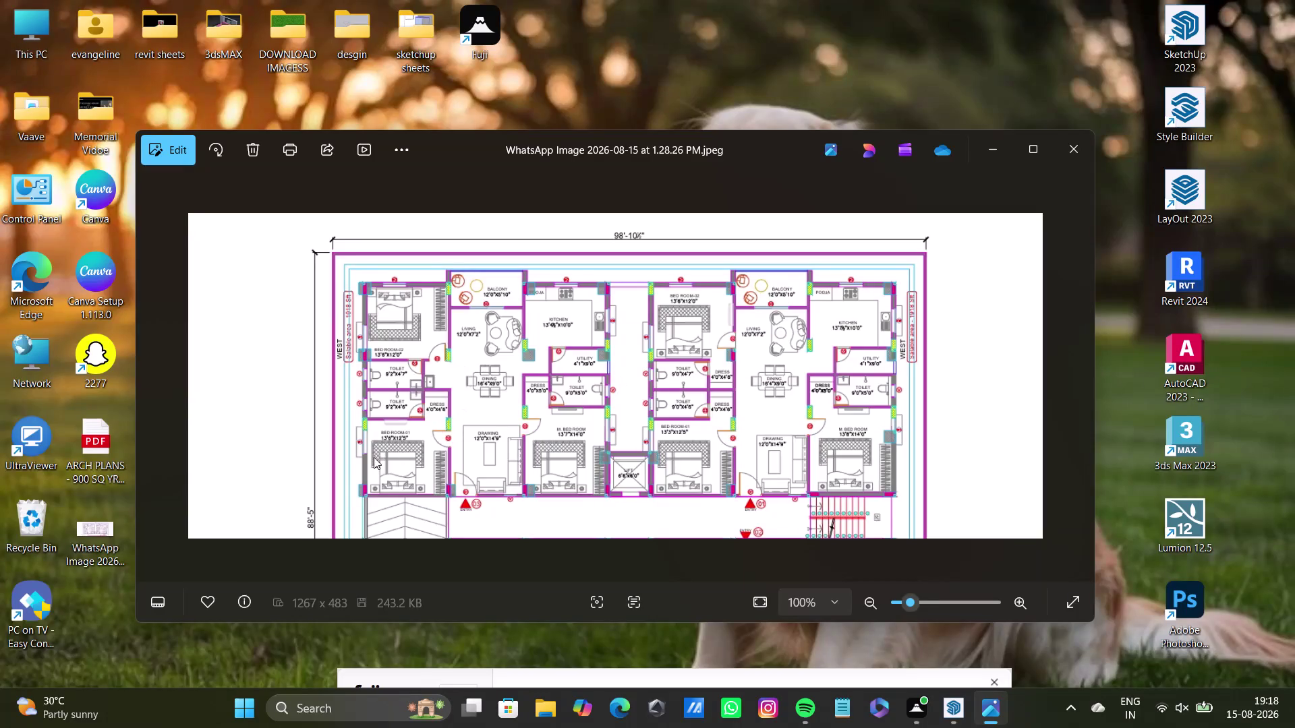
scroll(up, 3)
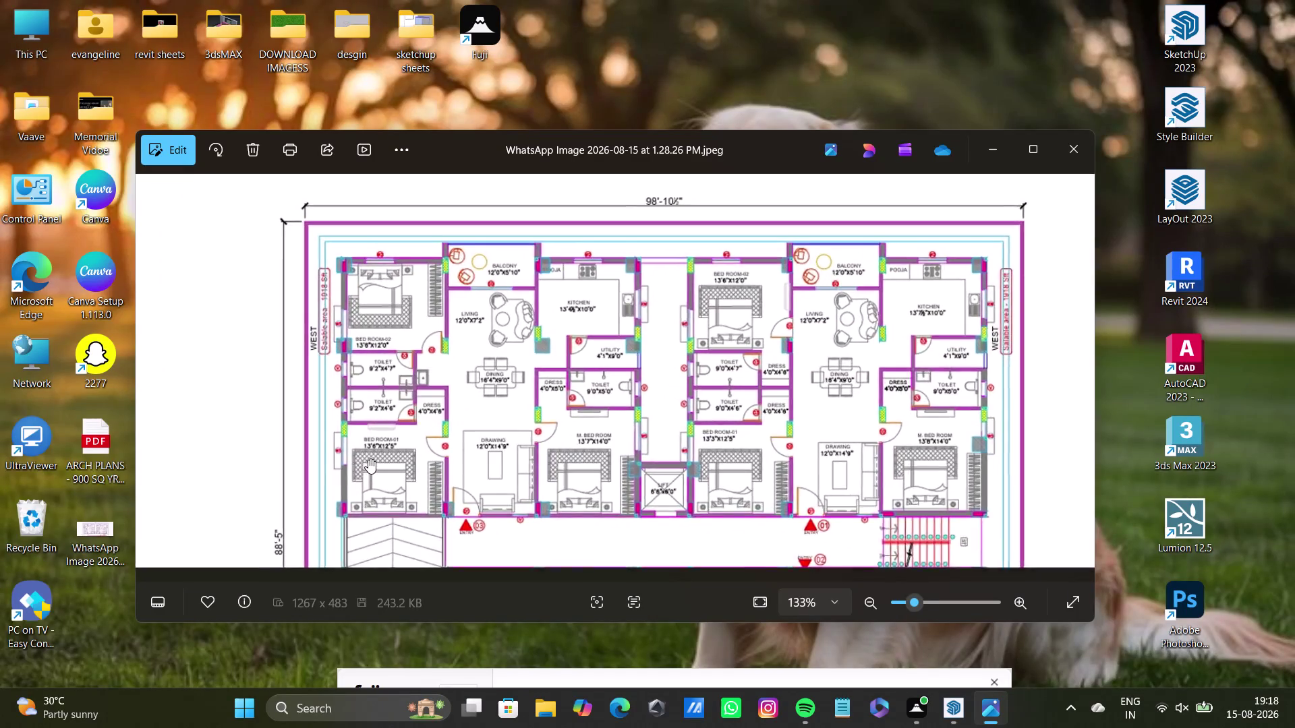
scroll(up, 3)
scroll(down, 3)
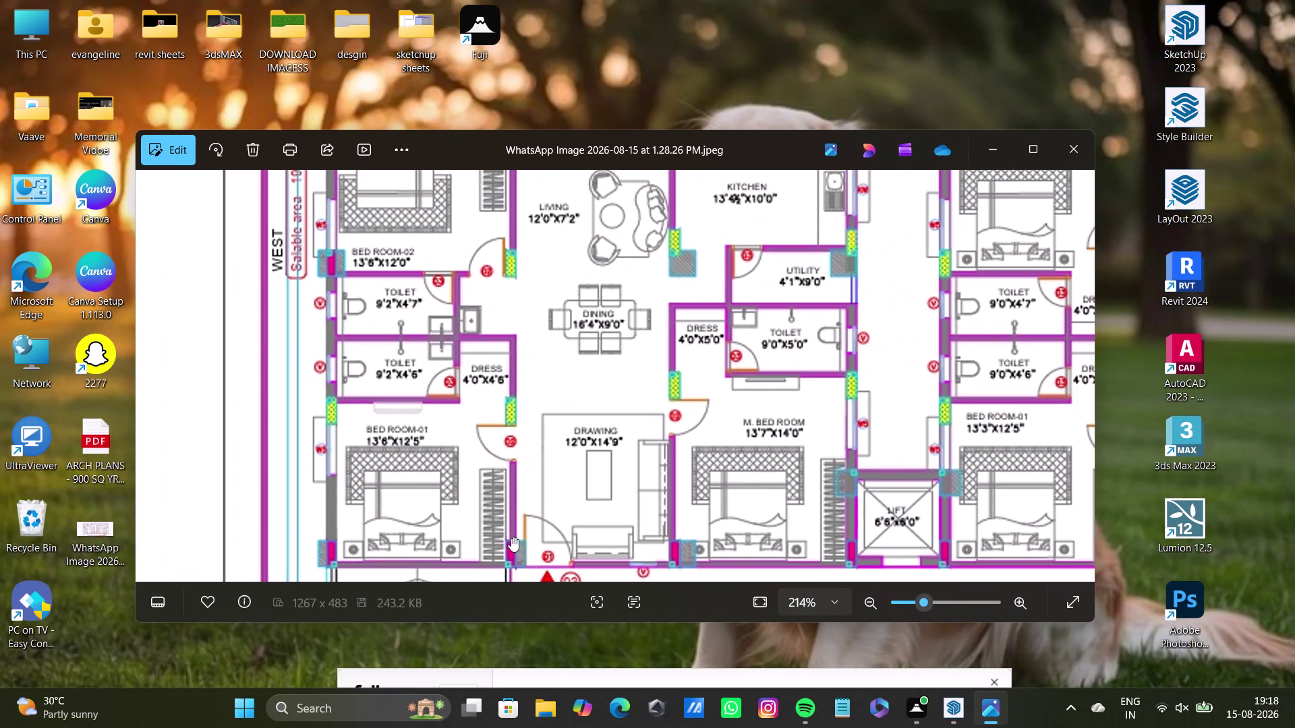
scroll(up, 3)
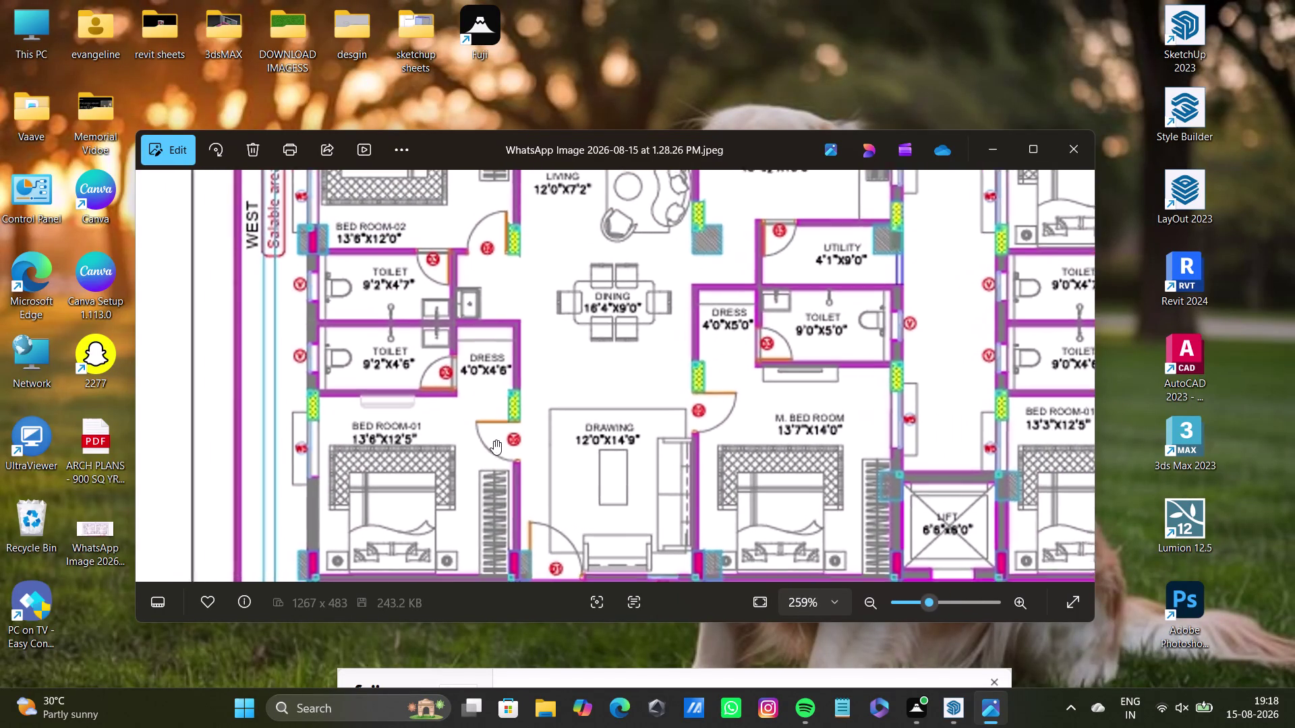
scroll(up, 3)
scroll(down, 3)
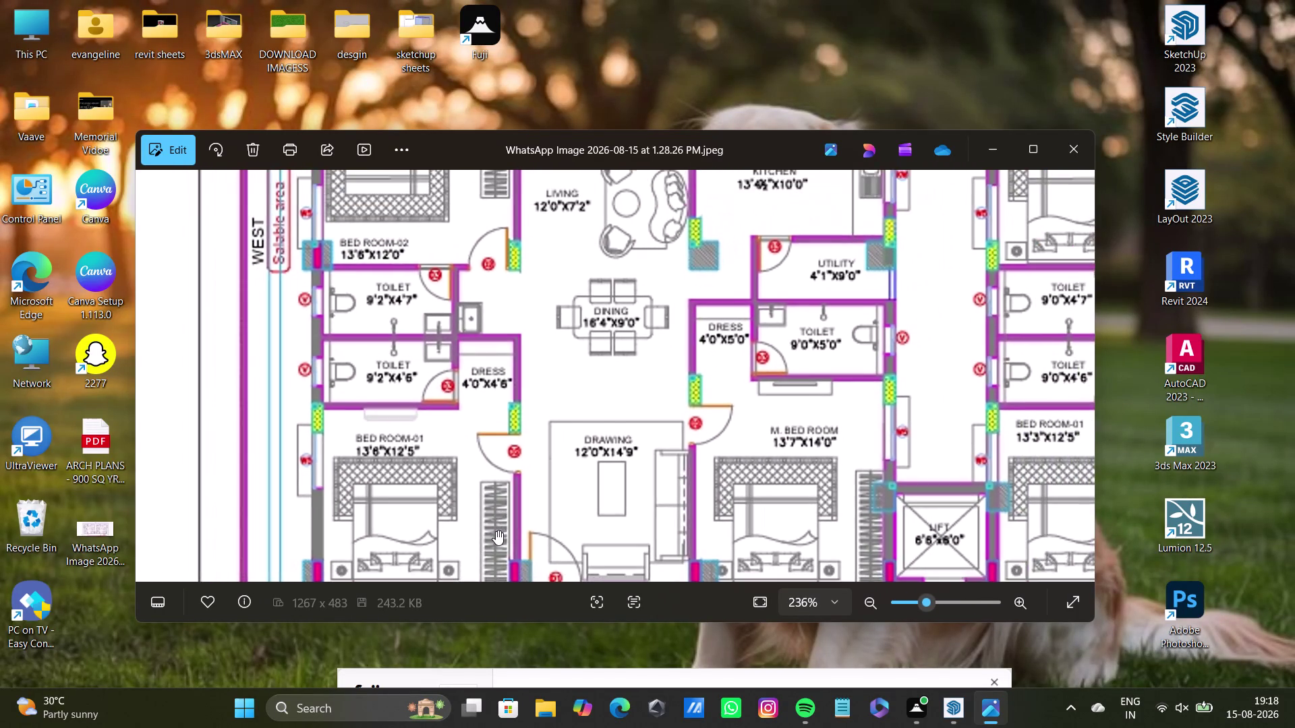
scroll(up, 3)
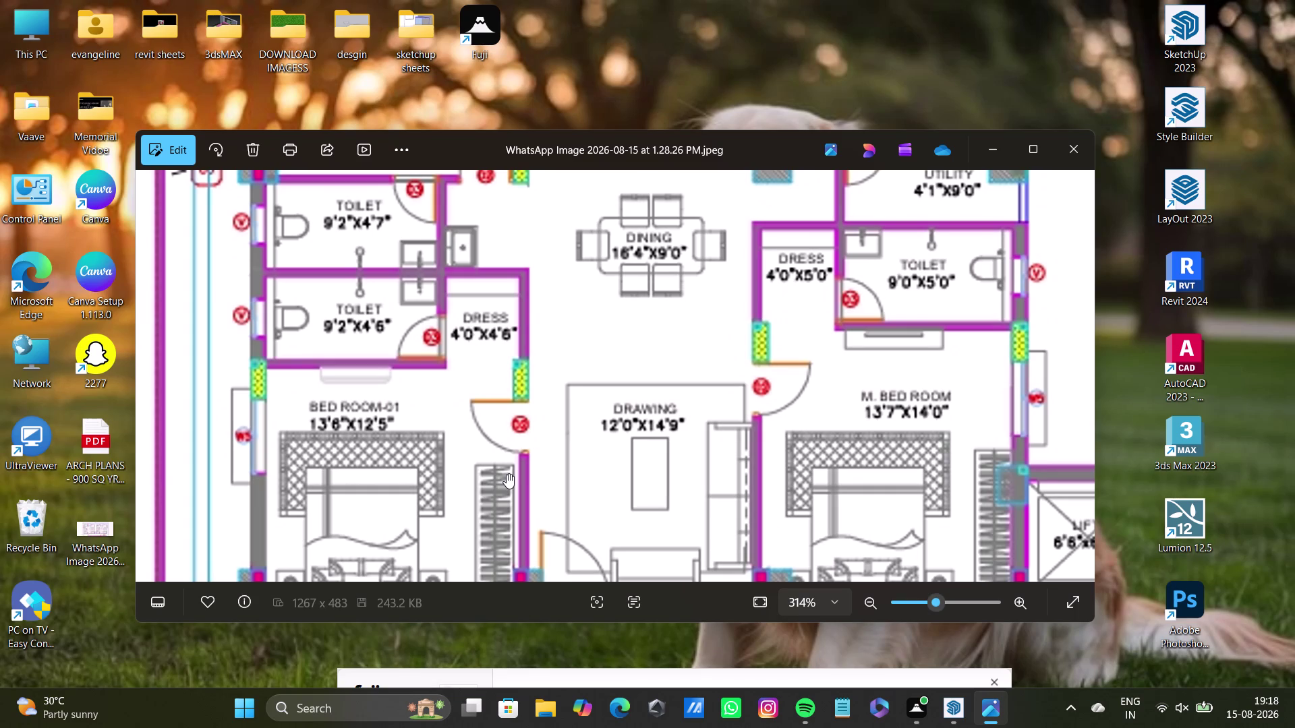
scroll(down, 3)
scroll(up, 3)
scroll(down, 3)
scroll(down, 3)
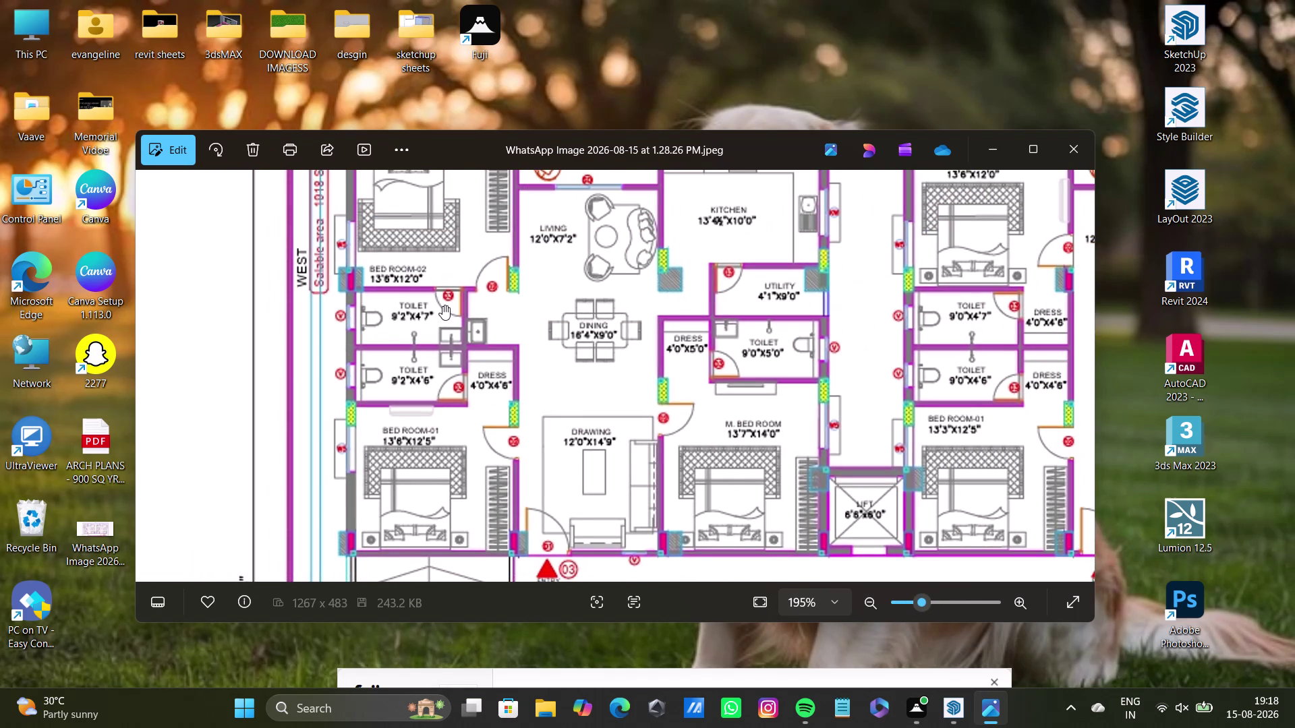
scroll(down, 3)
scroll(down, 3)
scroll(up, 3)
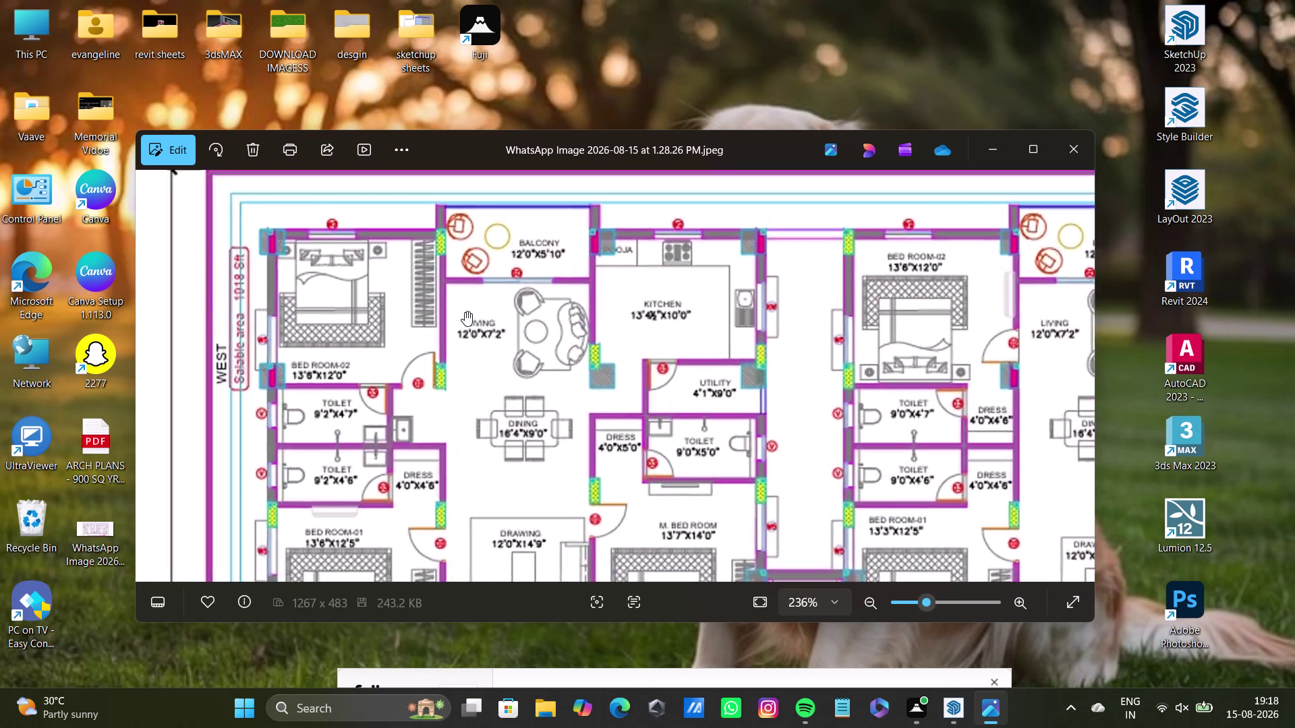
scroll(up, 3)
scroll(down, 3)
scroll(down, 3)
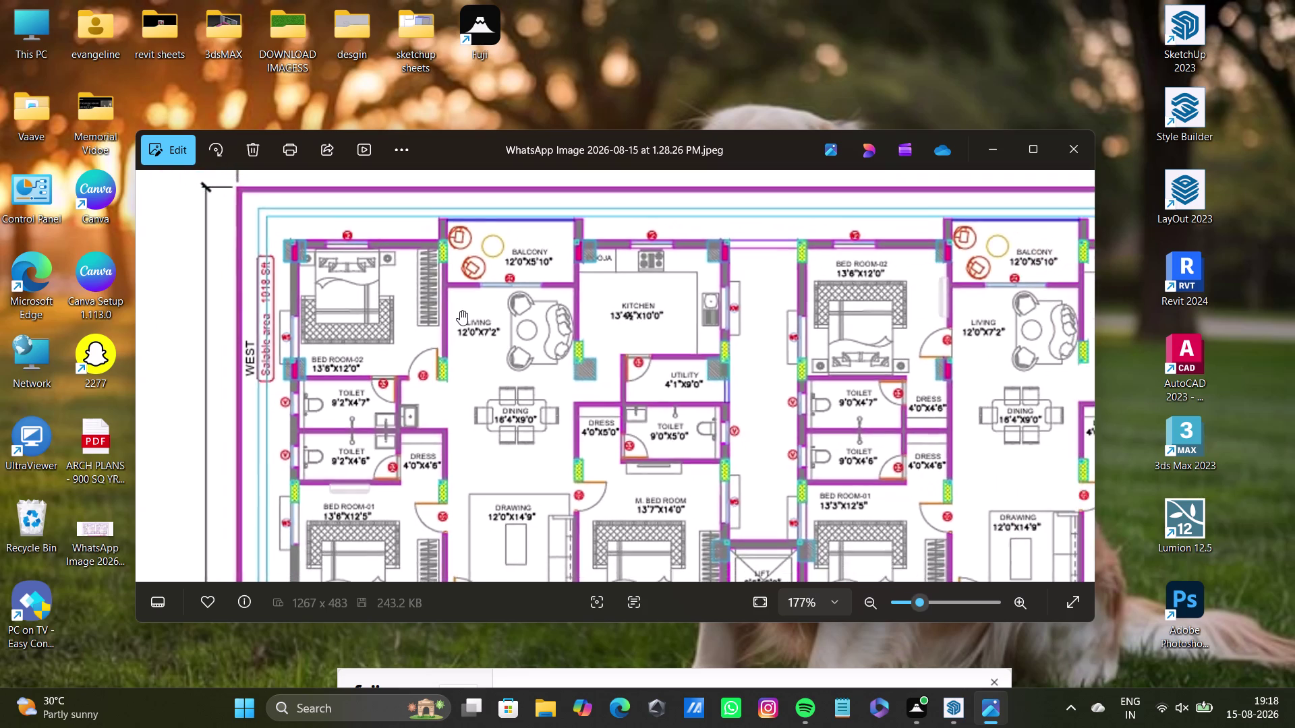
scroll(down, 3)
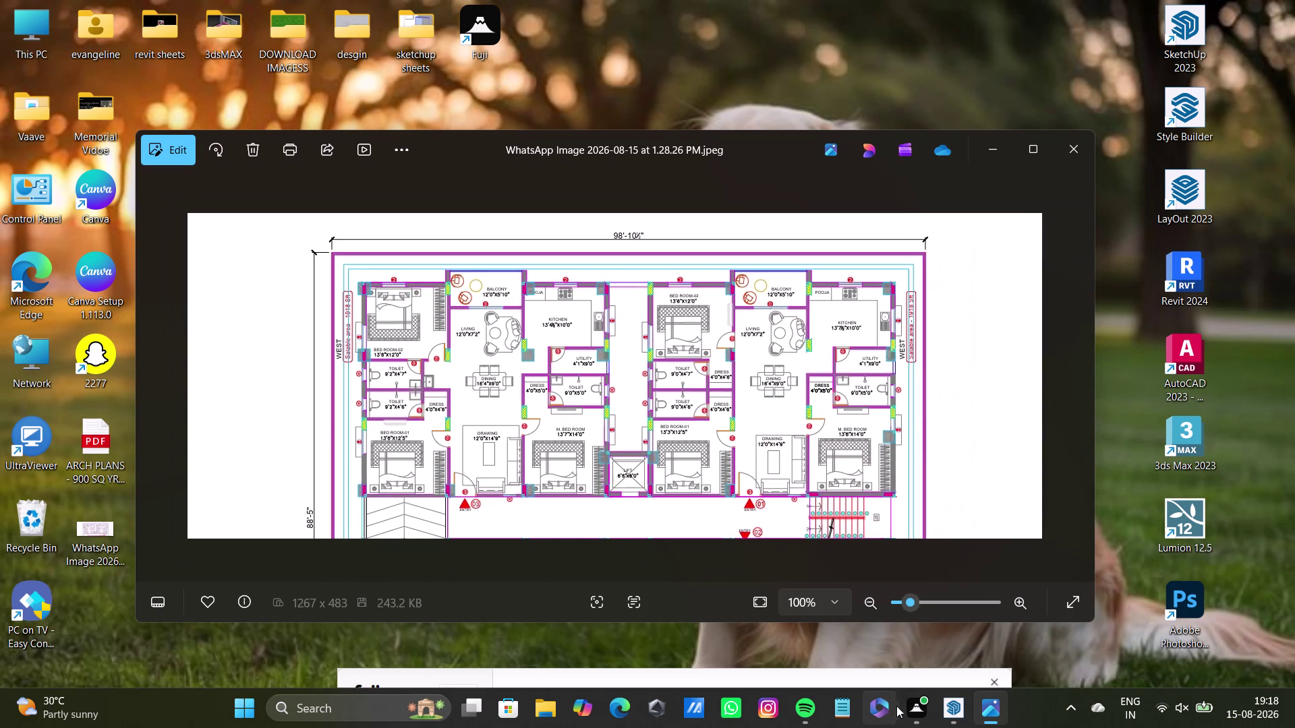